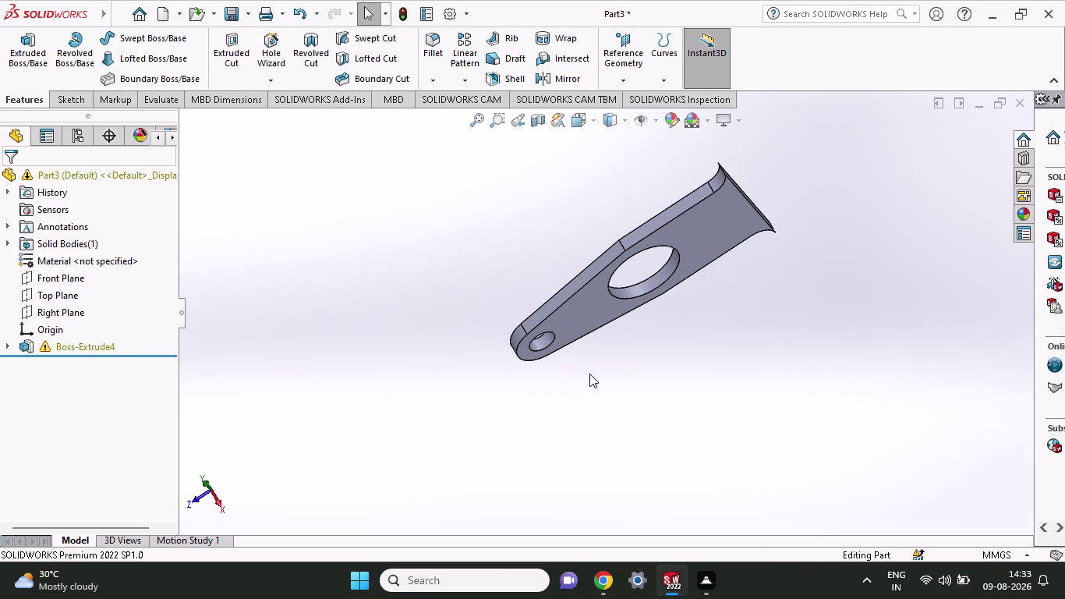
Orbit and zoom the bracket to inspect its flat face and large hole.
middle_drag(671, 342, 711, 491)
middle_drag(728, 306, 732, 387)
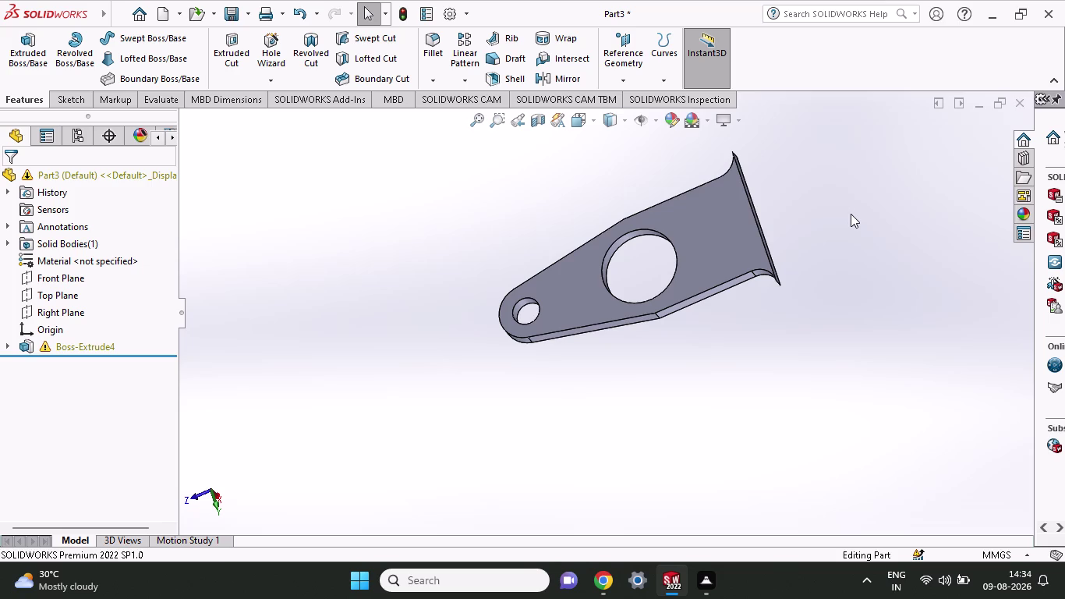
middle_drag(836, 242, 723, 267)
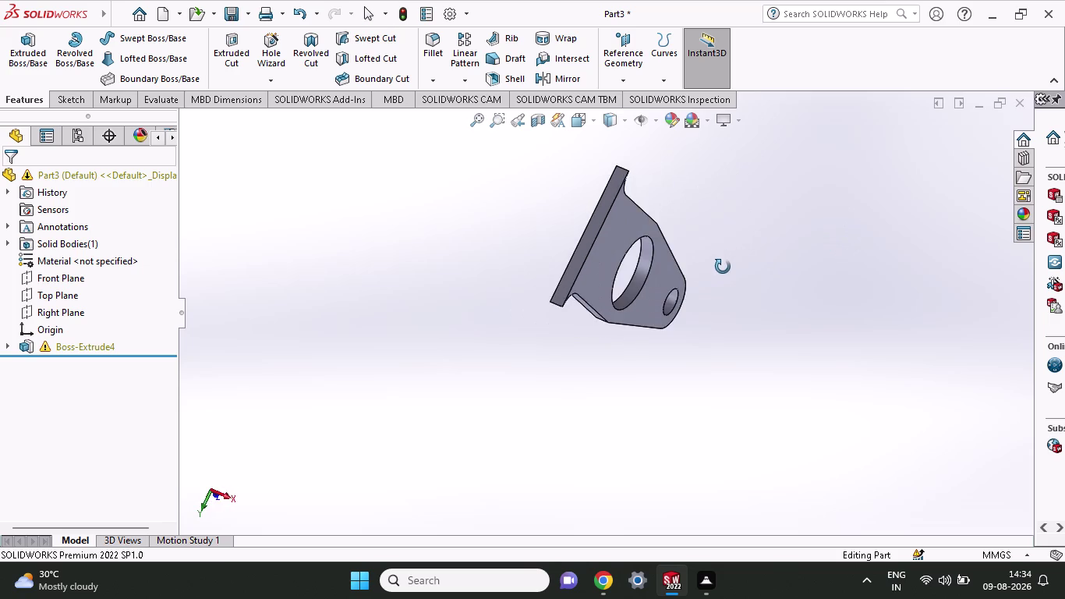
middle_drag(722, 267, 847, 409)
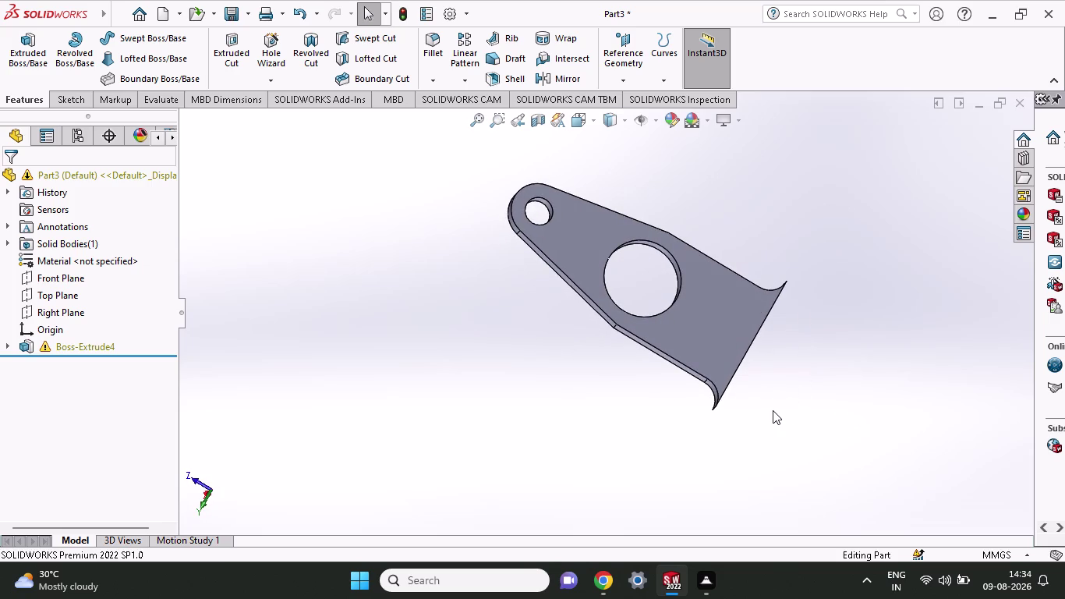
middle_drag(785, 405, 737, 278)
scroll(up, 3)
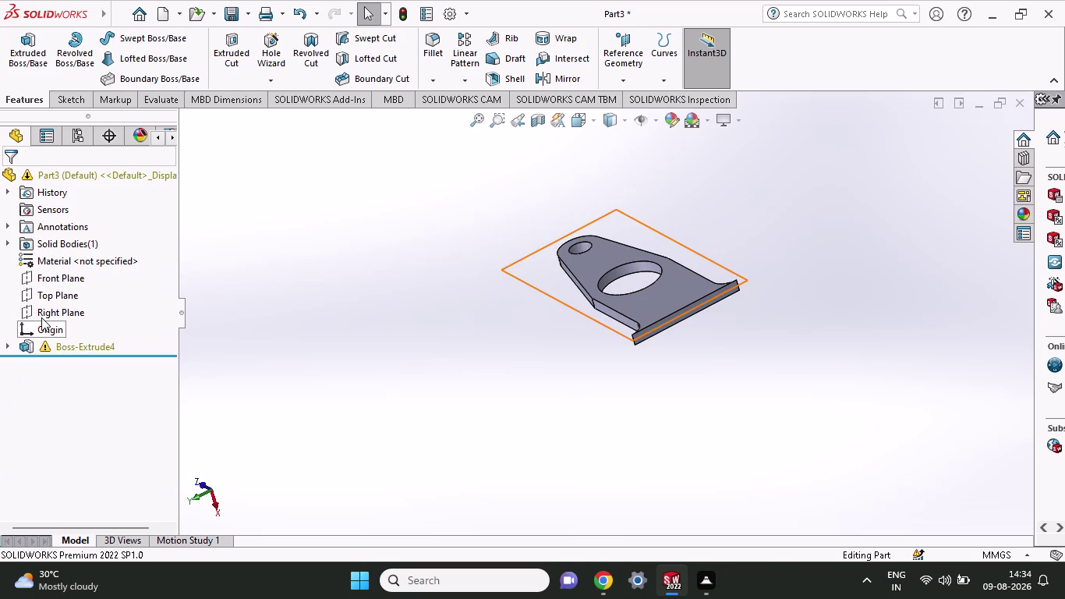
Start a sketch on the Right Plane and activate Circle, dismissing repeated low-memory warnings.
click(42, 317)
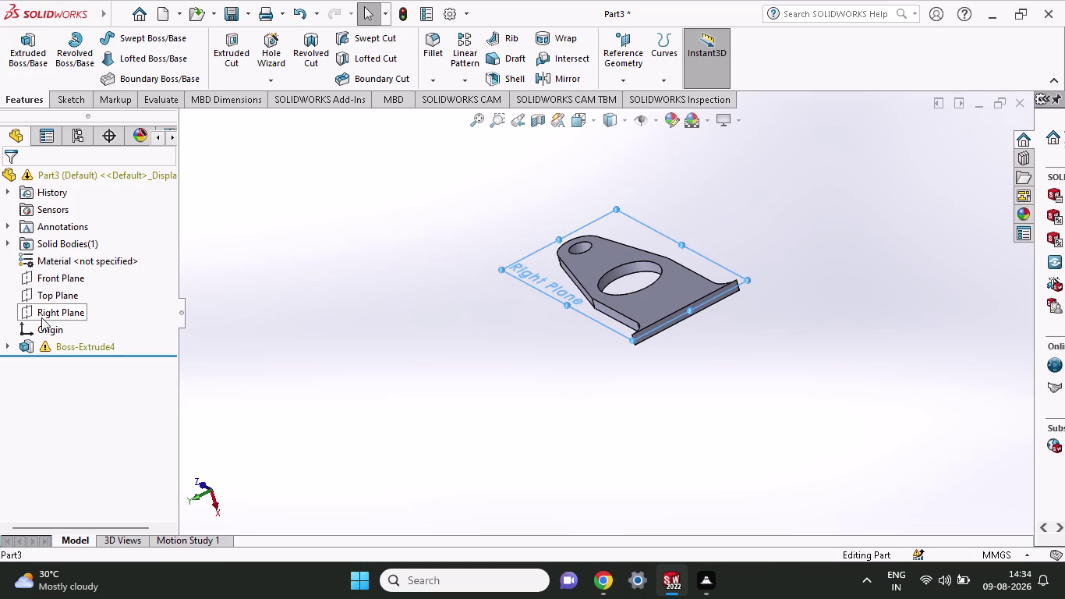
click(53, 296)
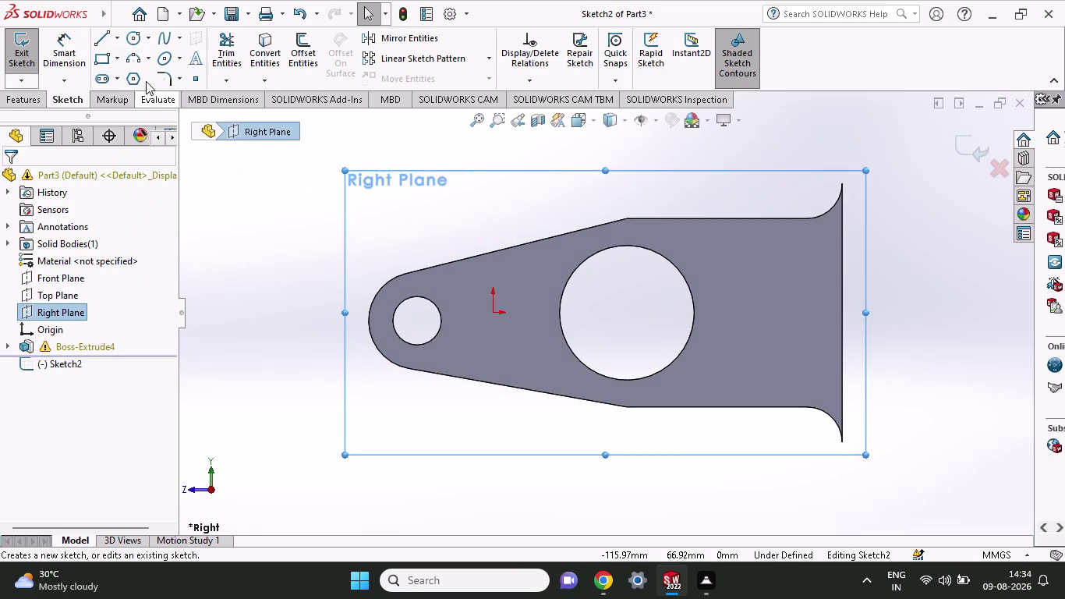
click(138, 43)
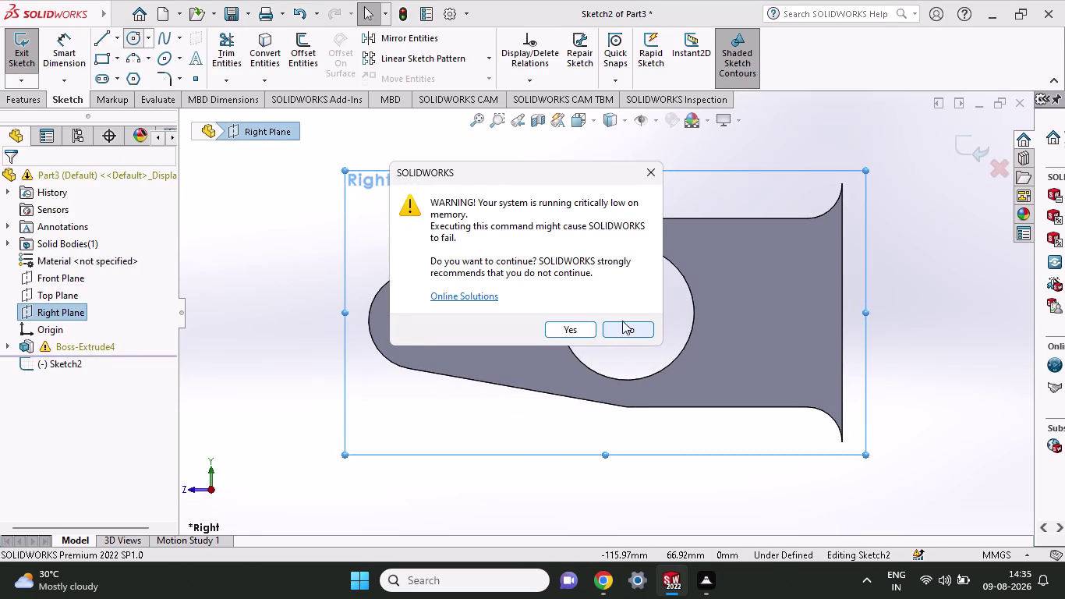
click(622, 327)
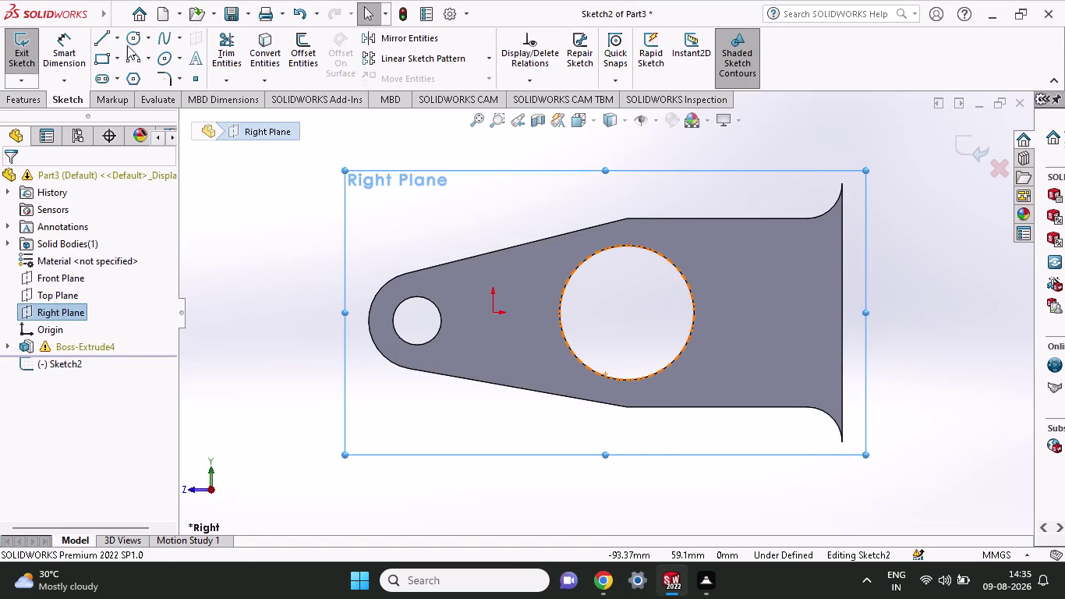
click(131, 37)
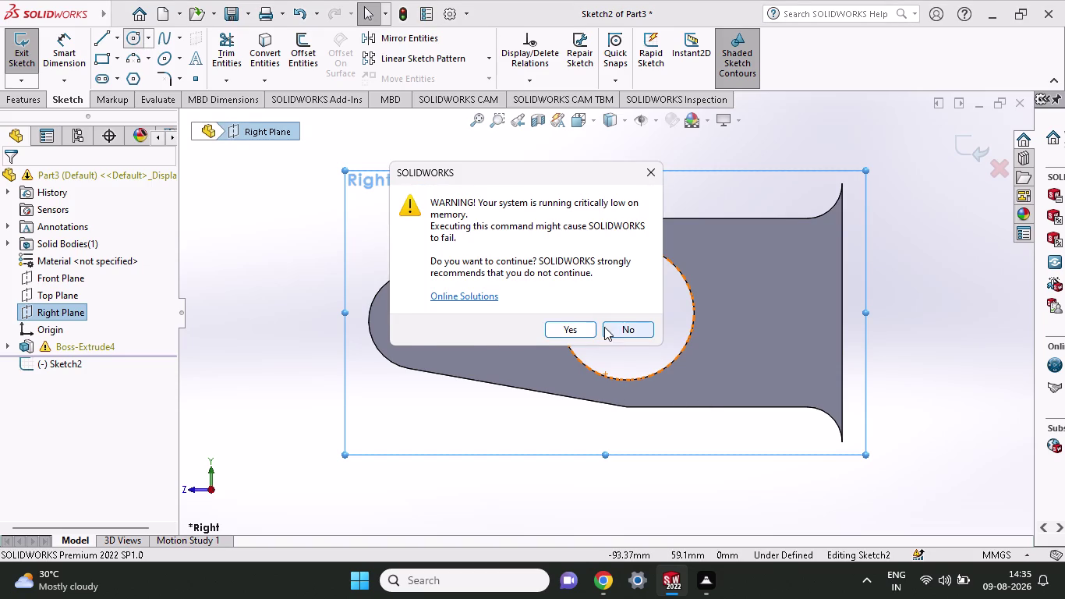
click(611, 329)
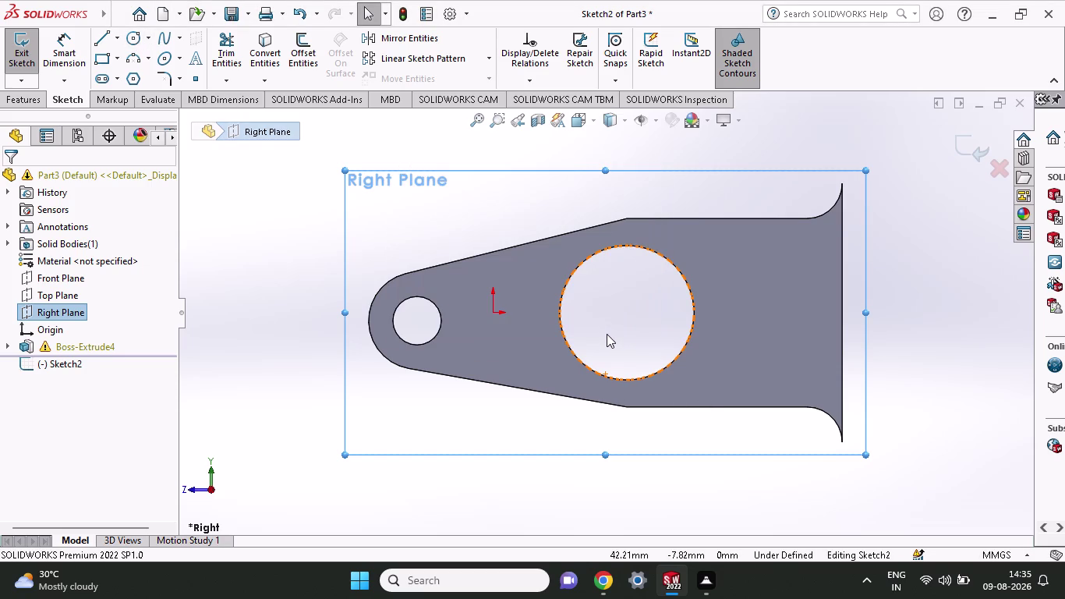
click(138, 41)
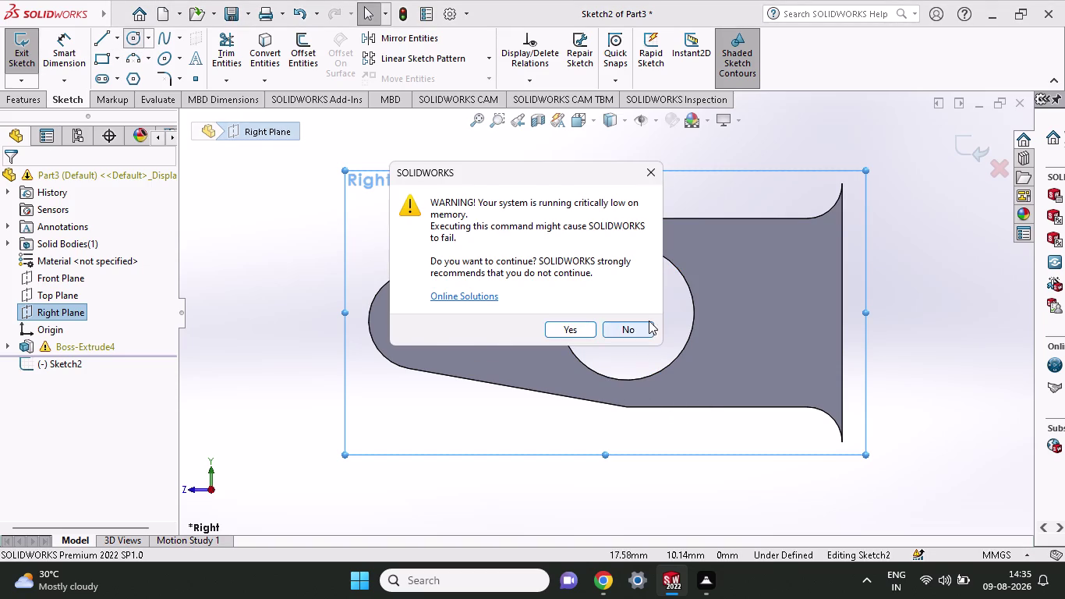
click(632, 331)
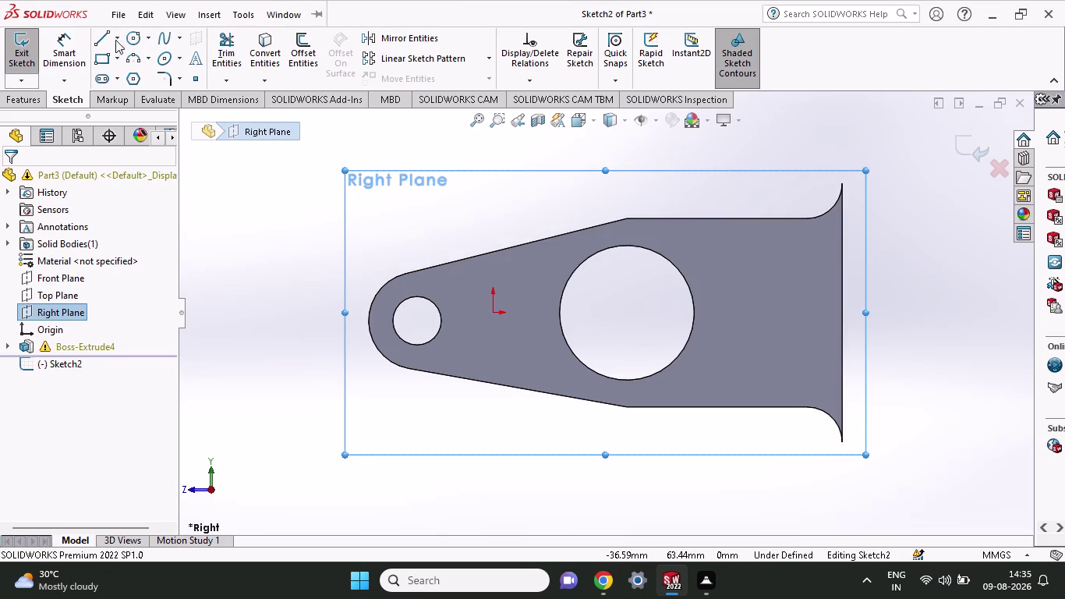
click(124, 38)
click(124, 38)
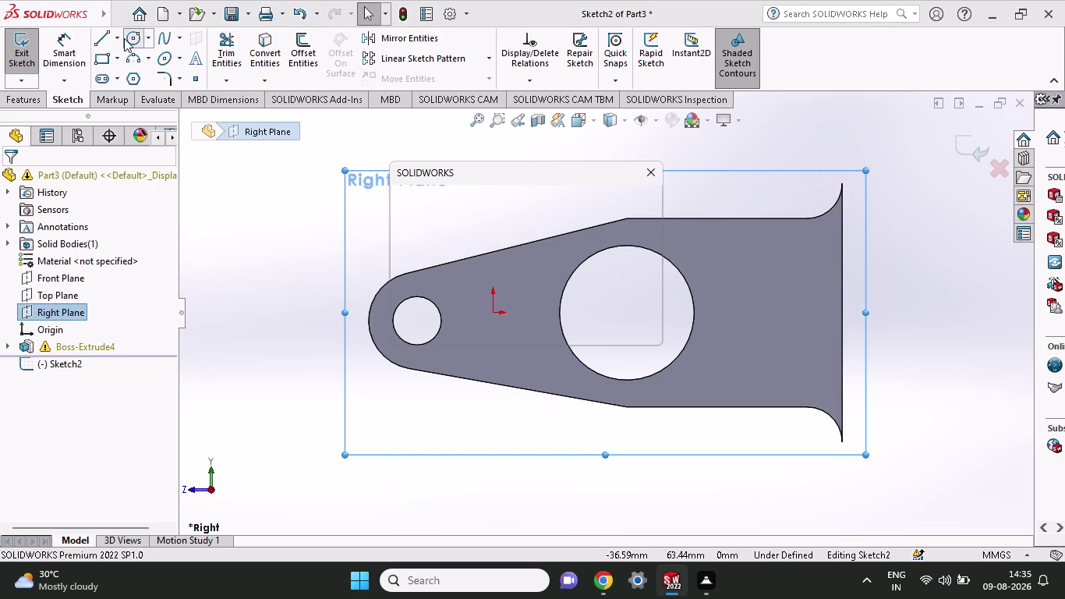
click(639, 326)
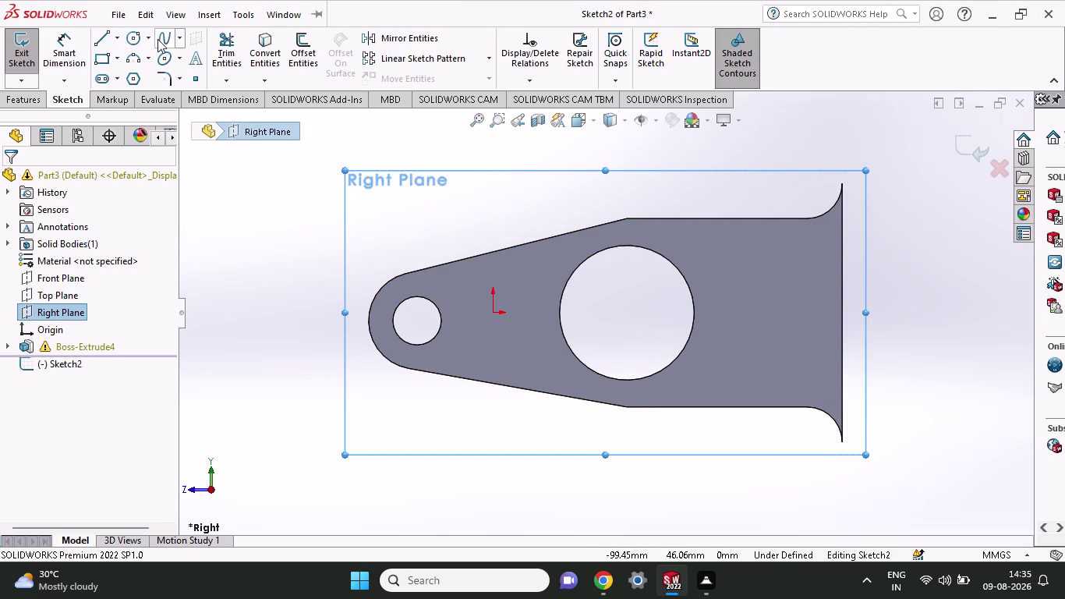
click(137, 40)
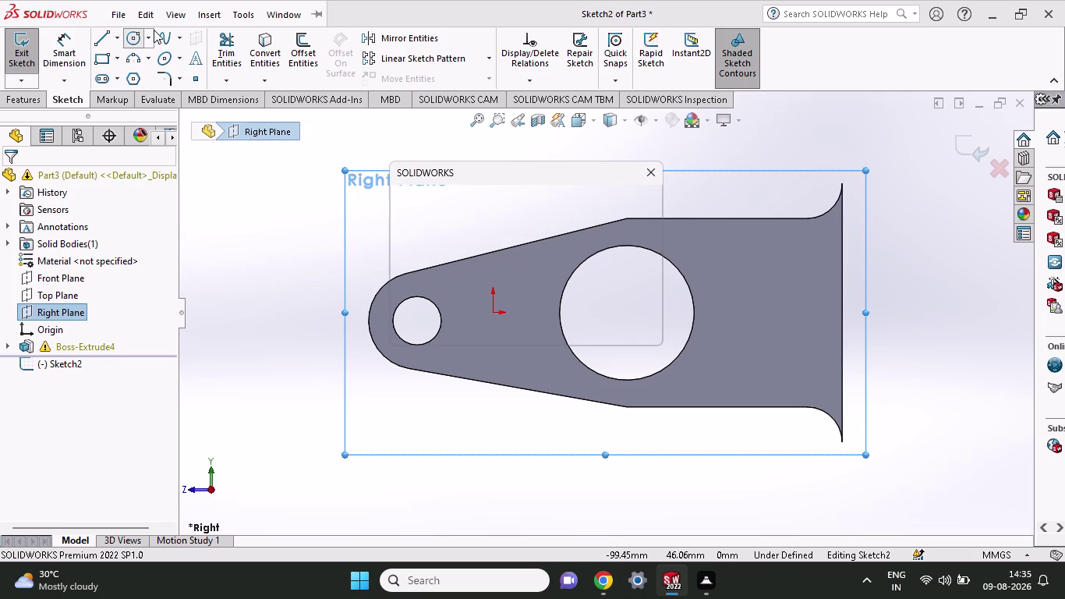
click(638, 324)
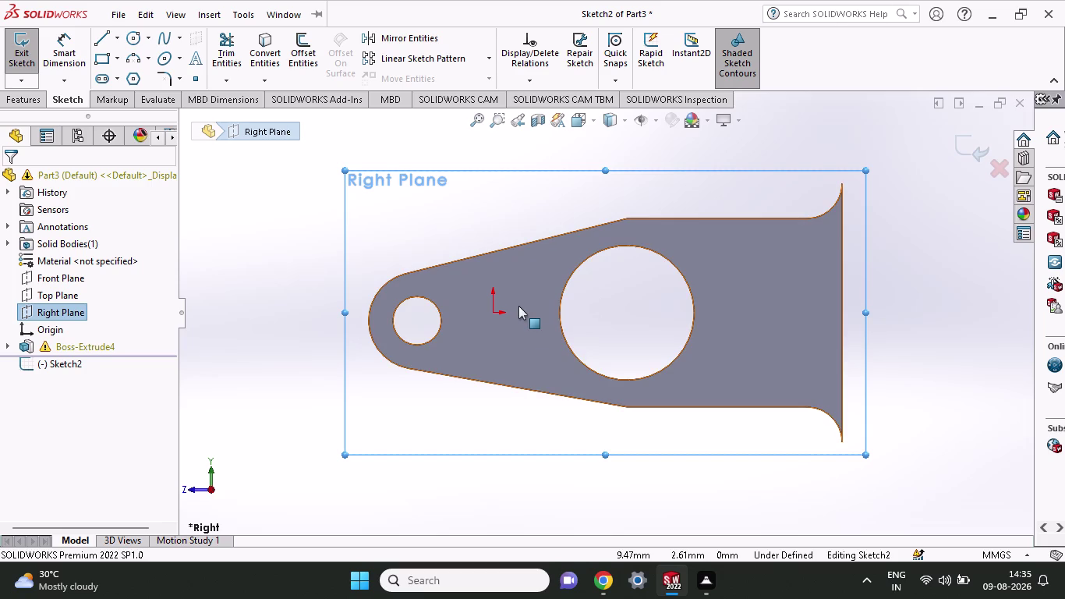
click(128, 41)
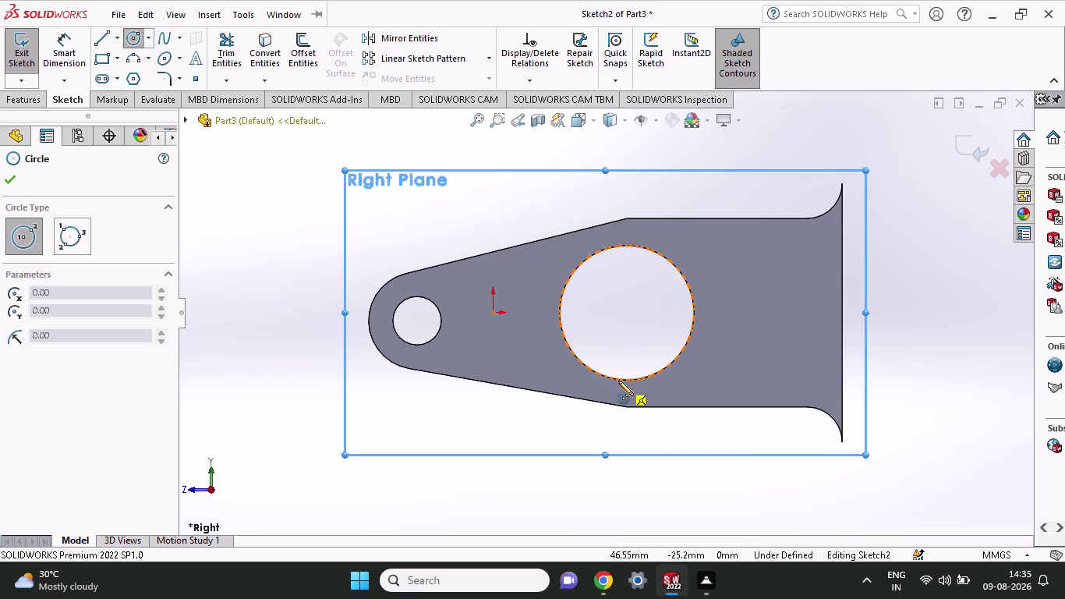
Draw a circle at the large hole's centre and a smaller concentric circle inside it.
click(626, 314)
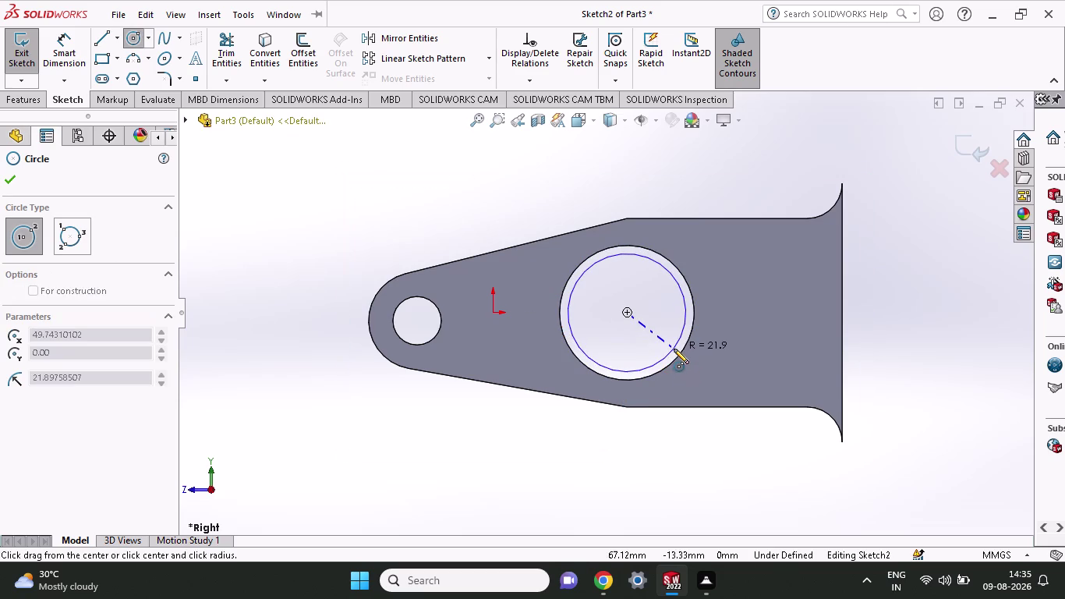
click(679, 358)
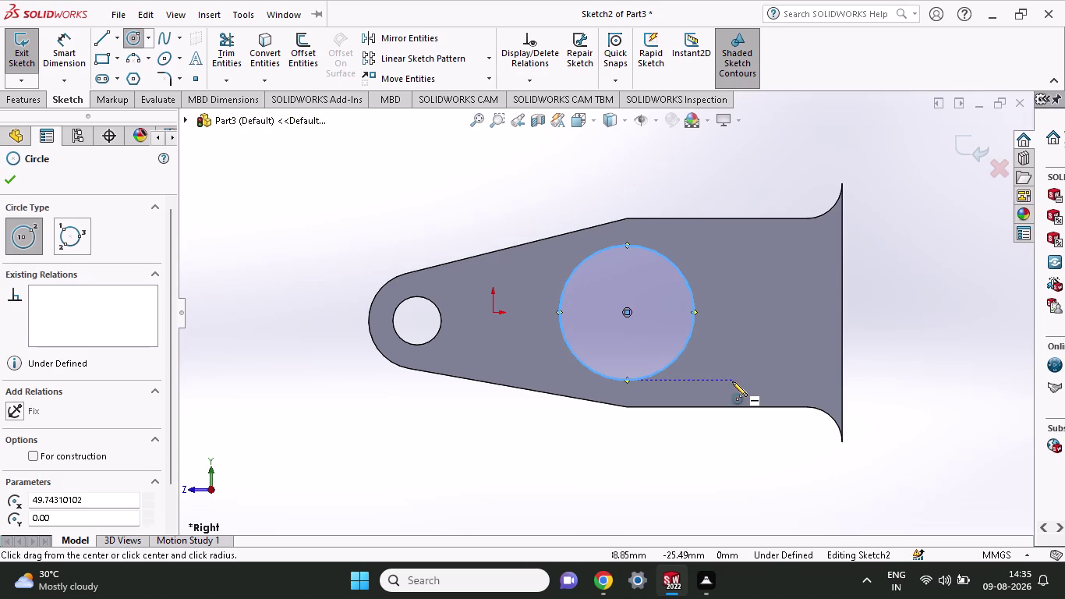
click(626, 316)
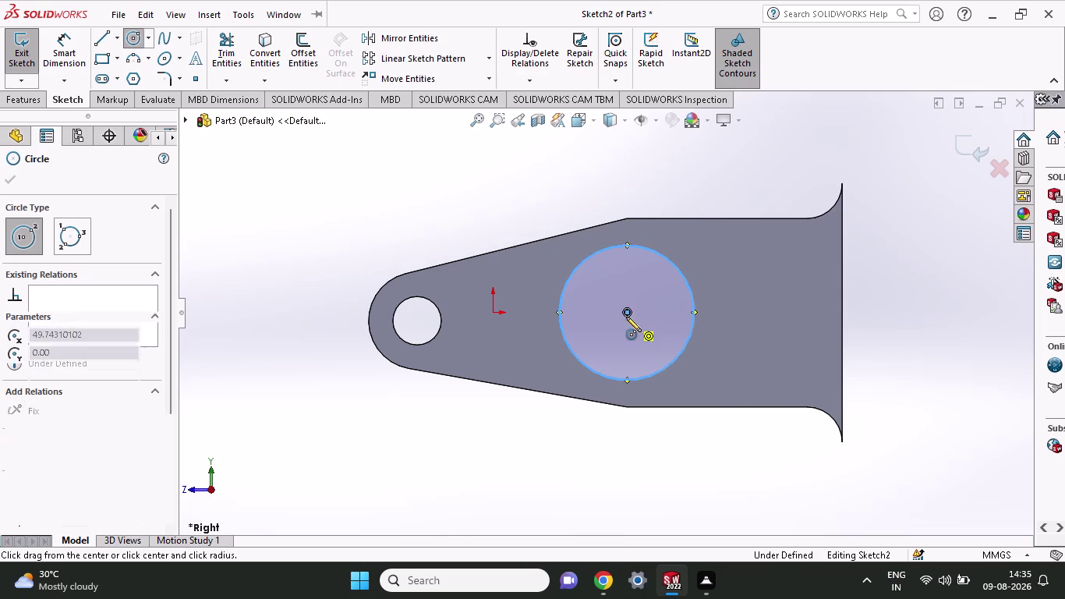
click(647, 343)
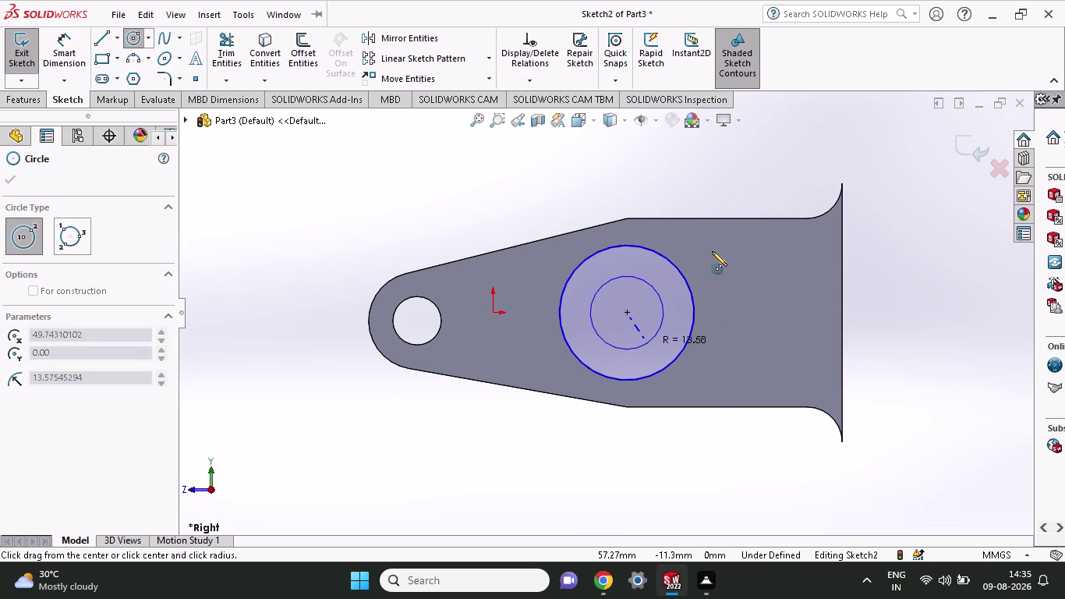
click(33, 100)
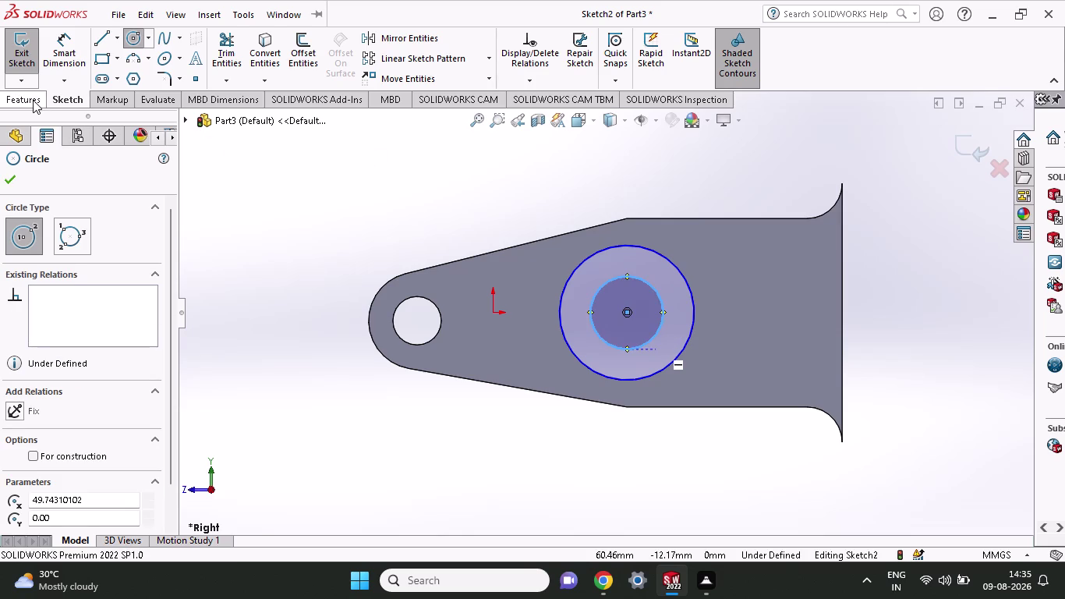
Switch to Smart Dimension in the sketch toolbar.
click(64, 95)
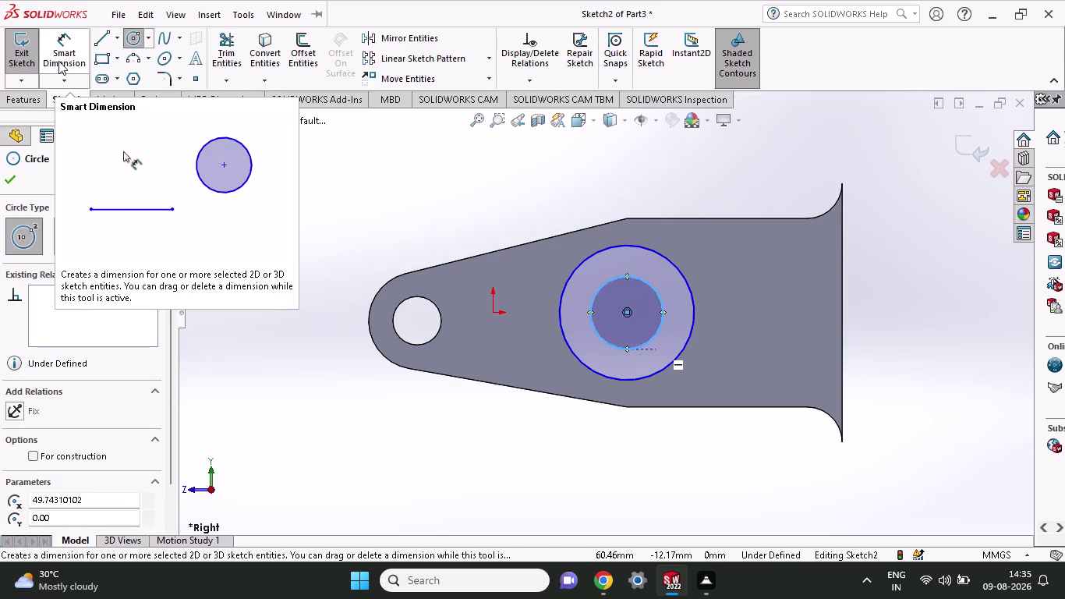
click(58, 61)
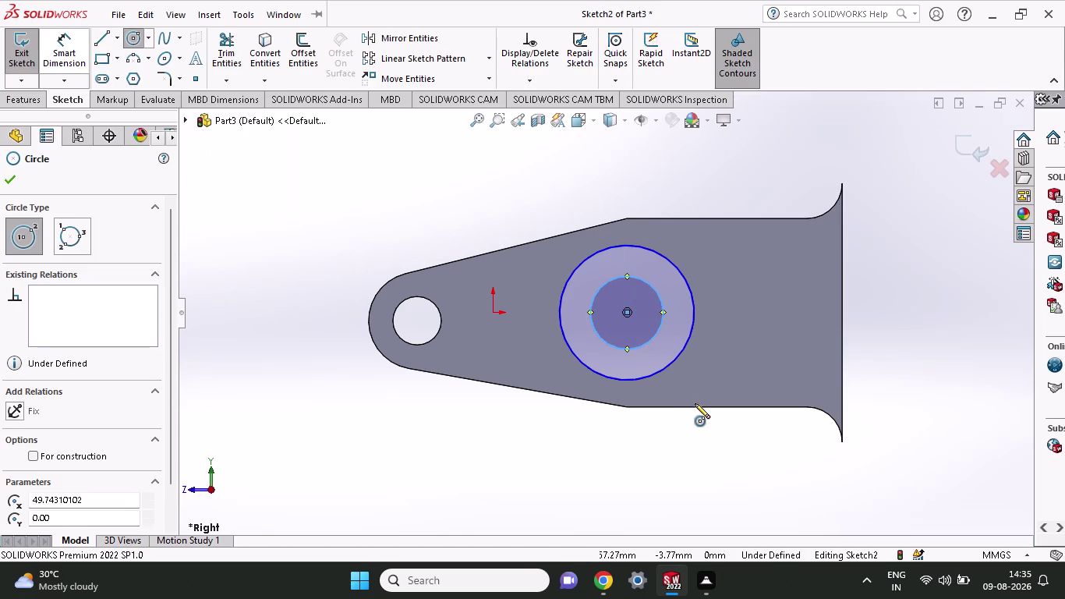
click(56, 54)
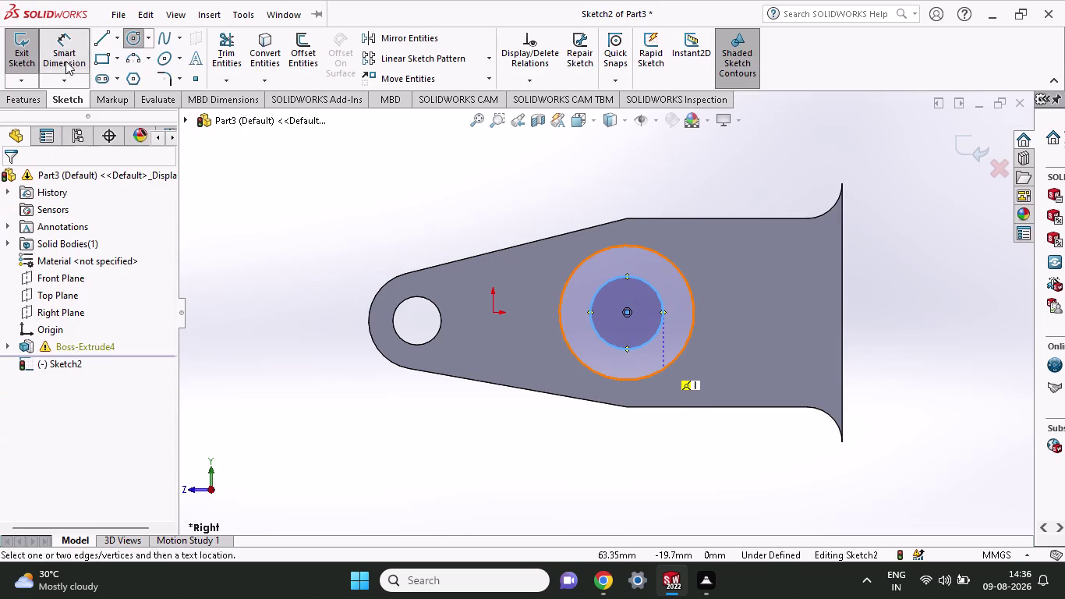
Dimension the inner circle's diameter as 28 mm, correcting a mistyped value.
click(635, 347)
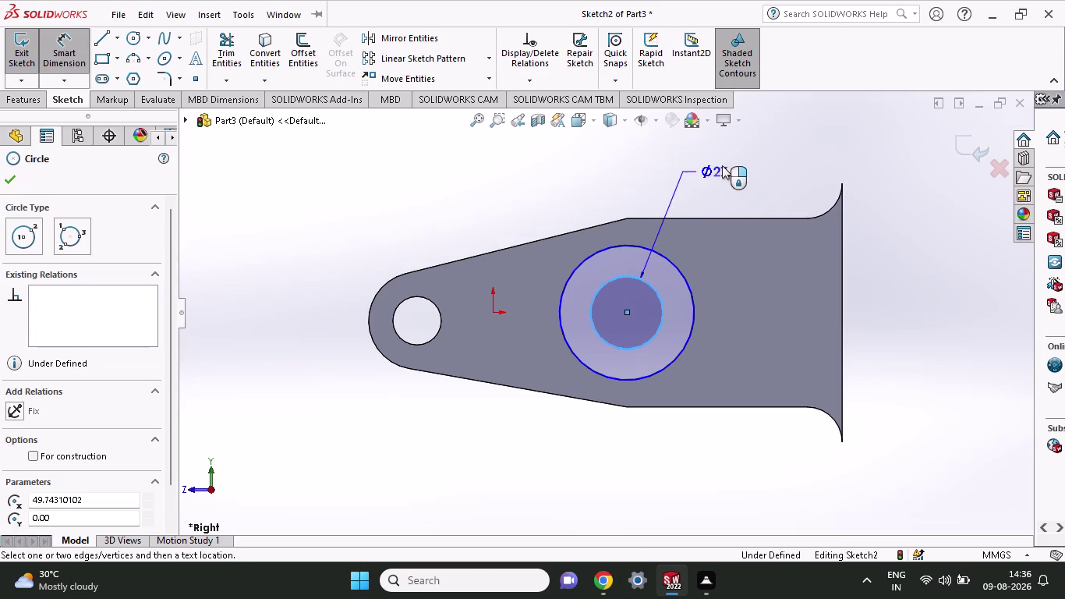
click(722, 165)
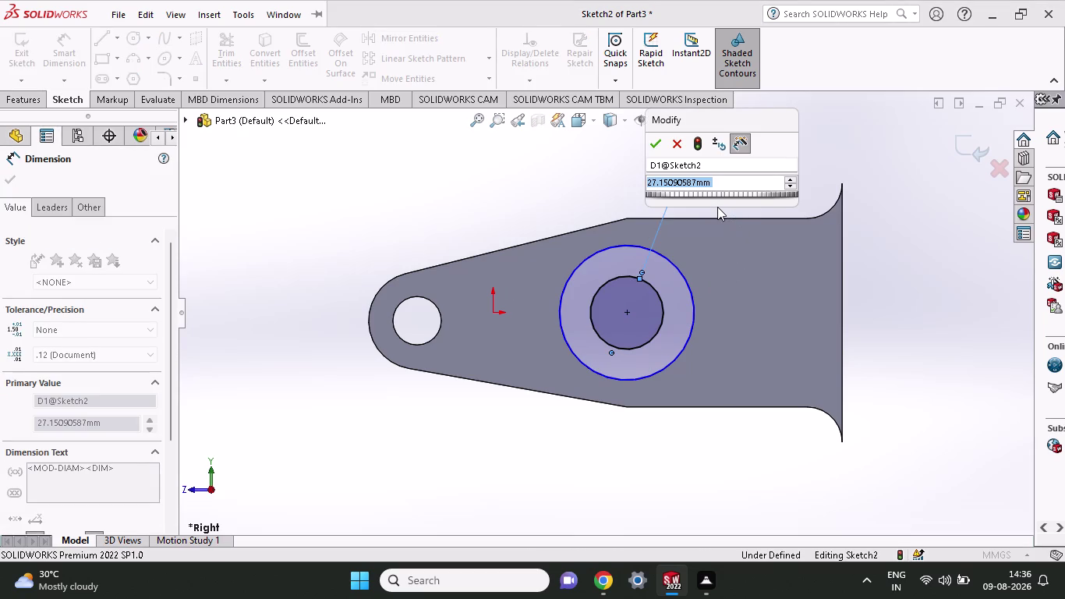
text(20)
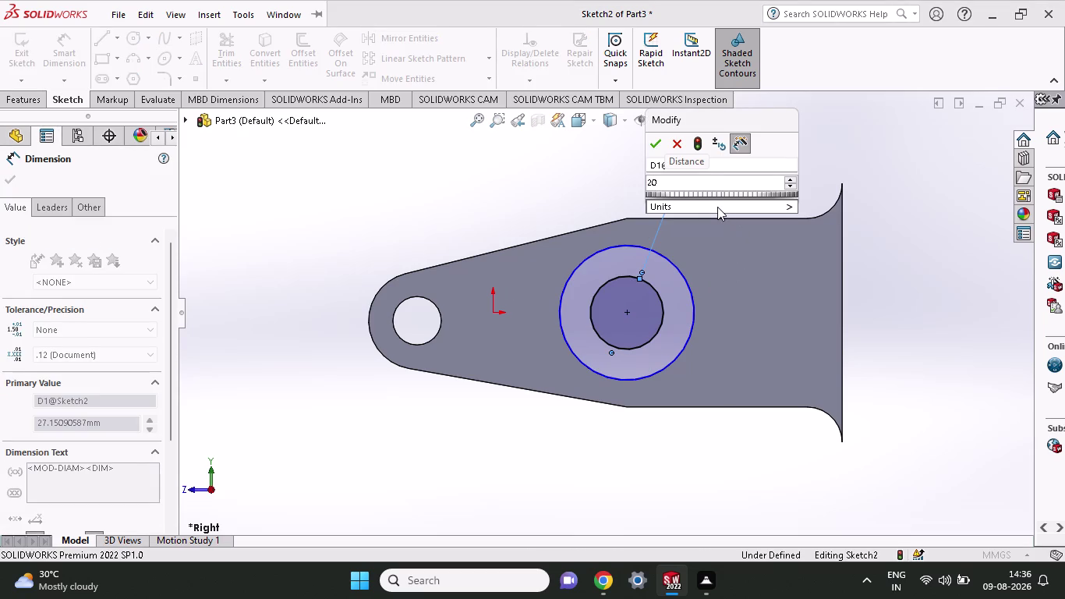
key(BackSpace)
key(8)
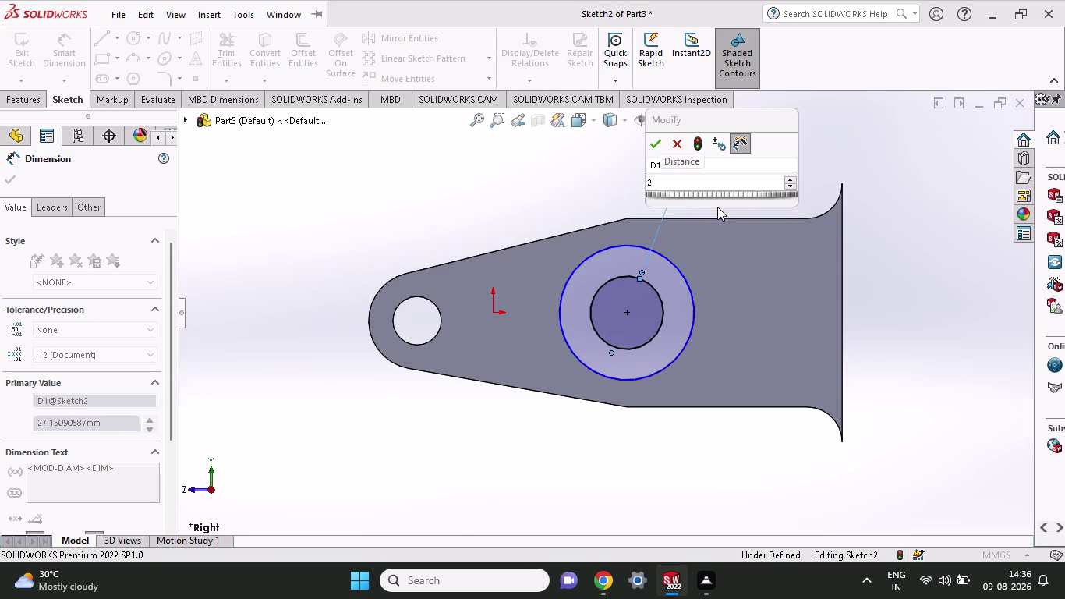
key(Return)
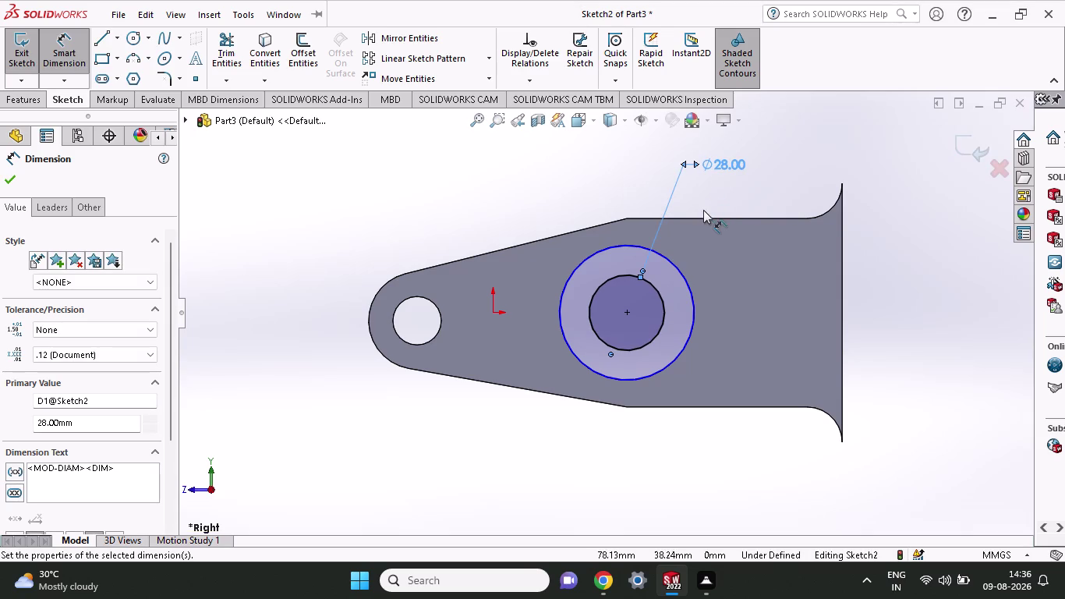
click(9, 183)
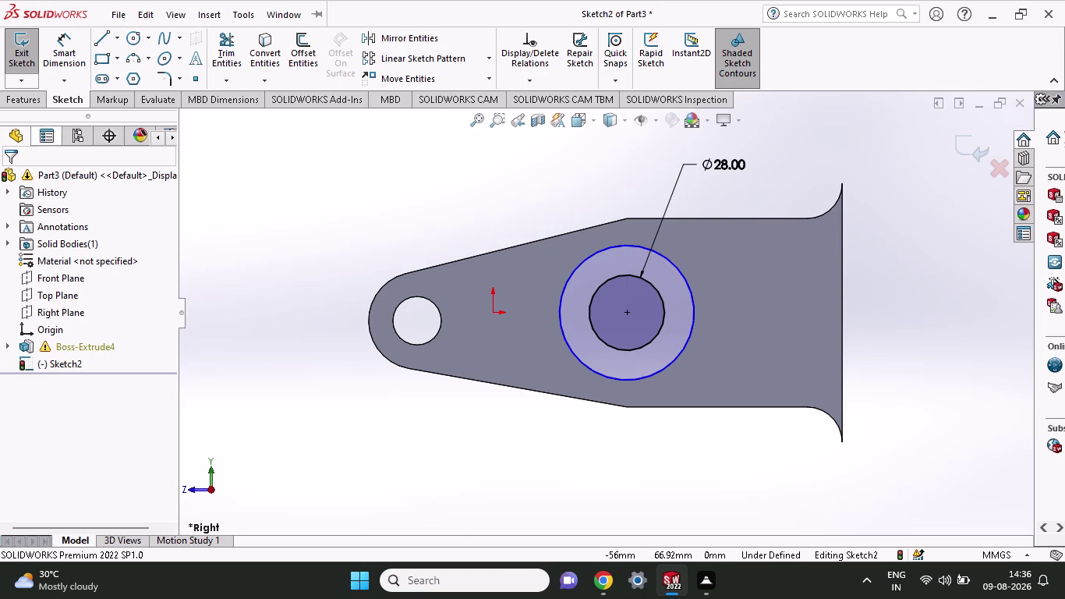
click(38, 95)
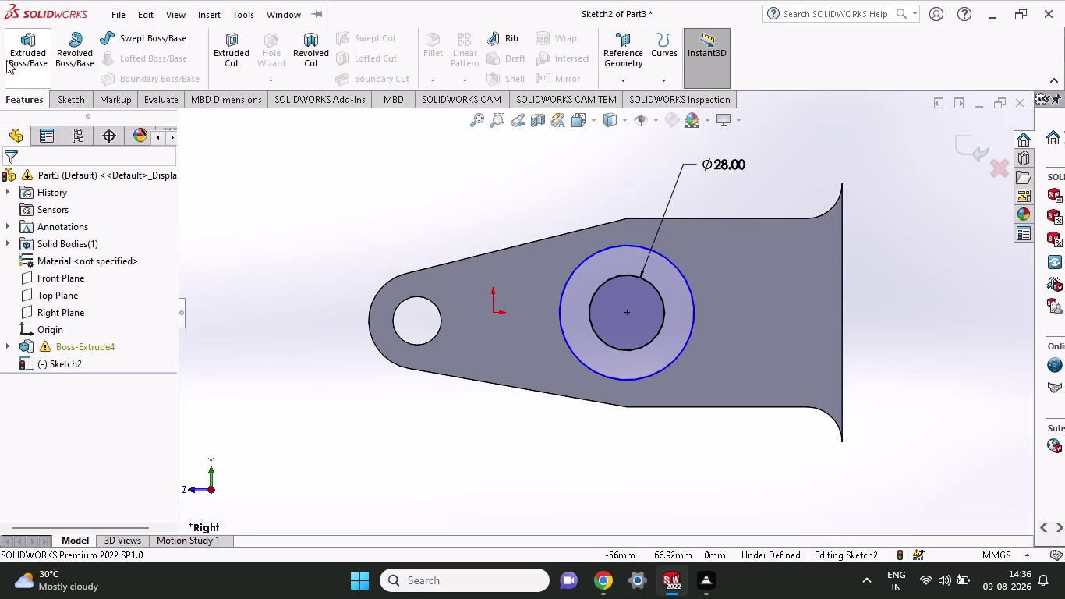
Extrude the ring between the circles as a Blind boss 20 mm deep.
click(10, 60)
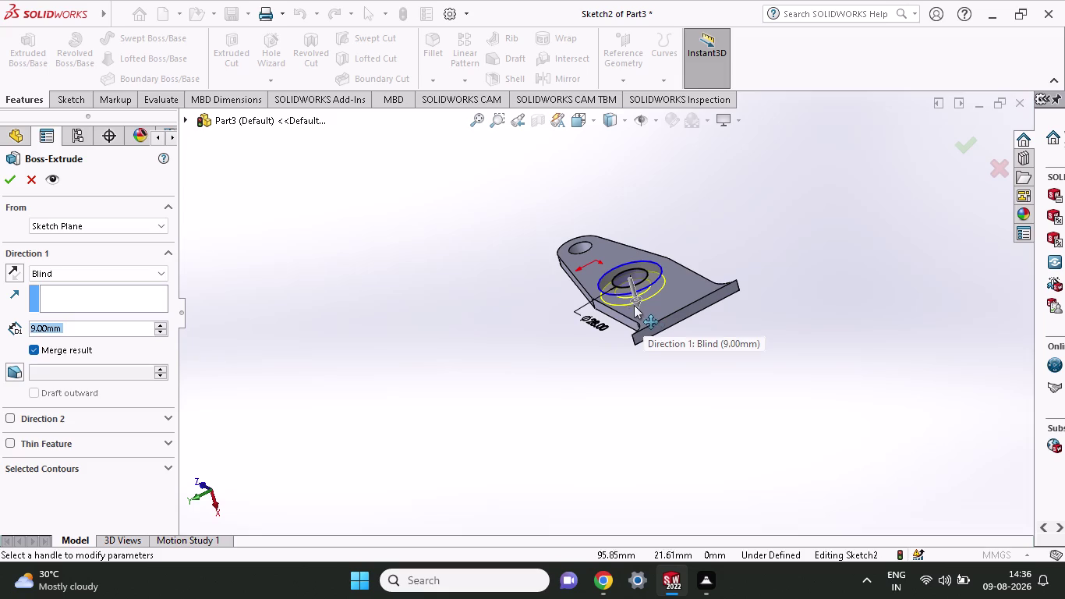
drag(633, 304, 632, 254)
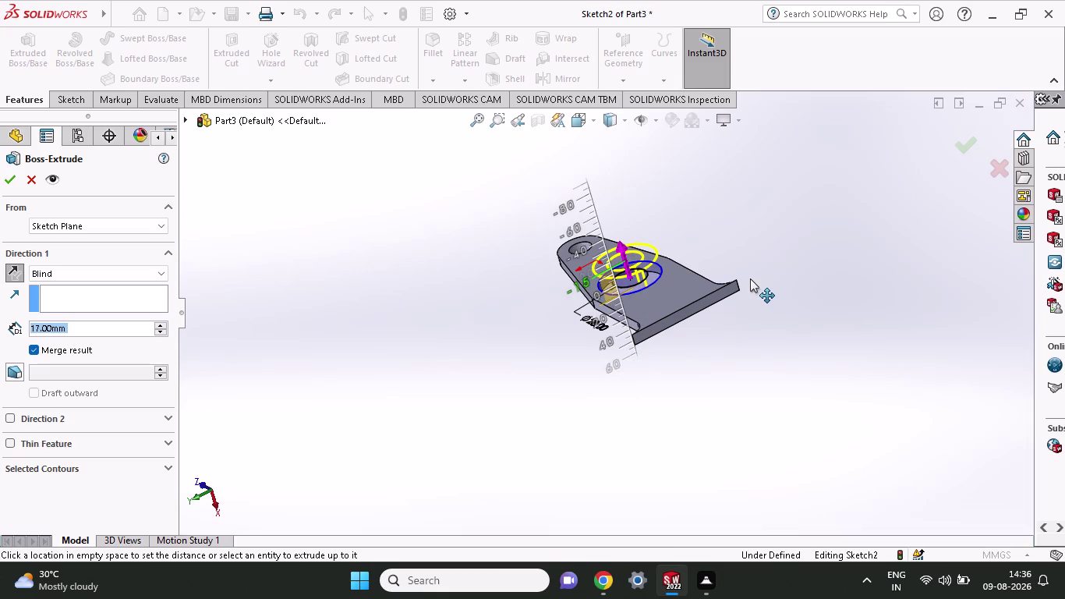
middle_drag(682, 370, 703, 226)
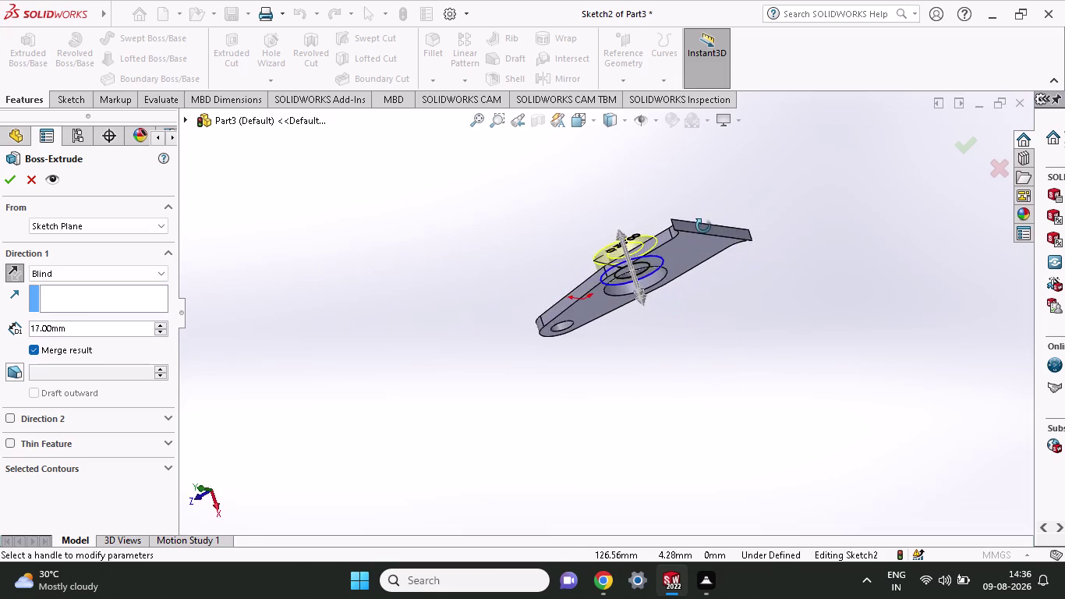
middle_drag(703, 226, 760, 334)
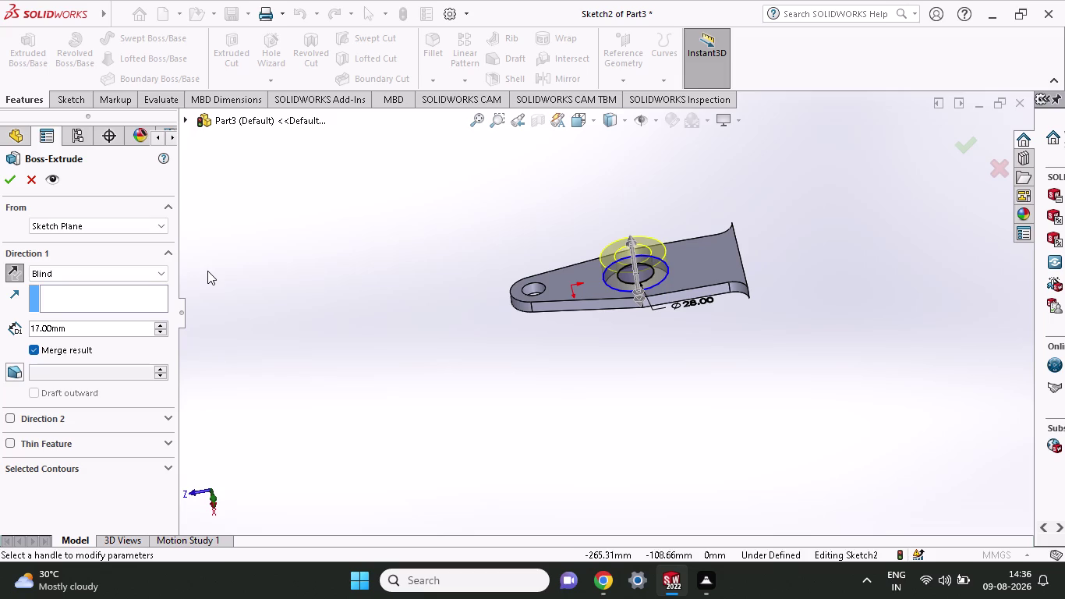
text(20)
drag(77, 324, 8, 330)
text(20)
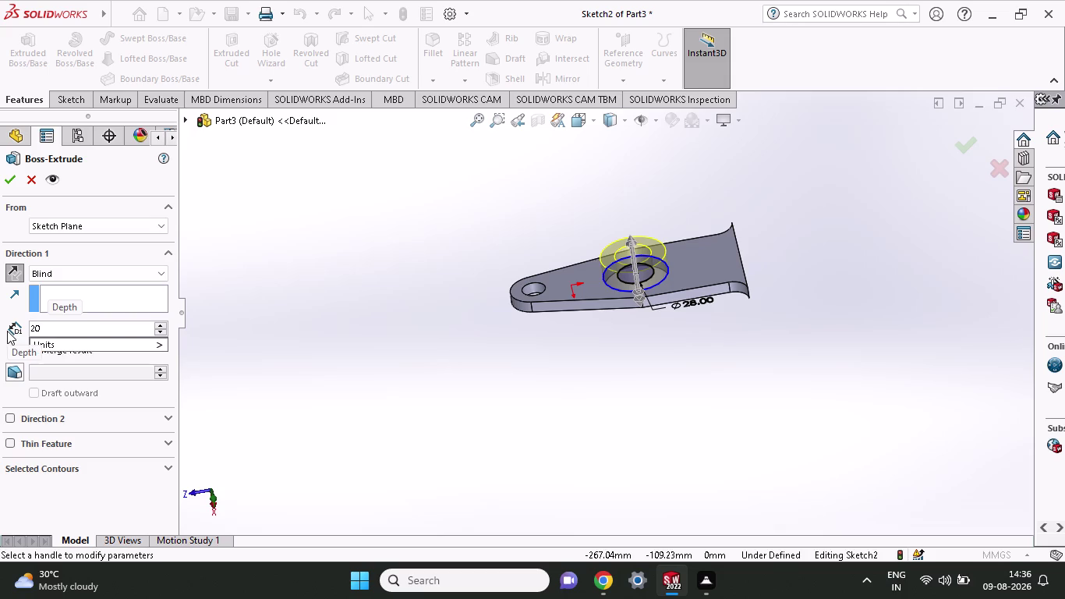
key(Return)
click(5, 184)
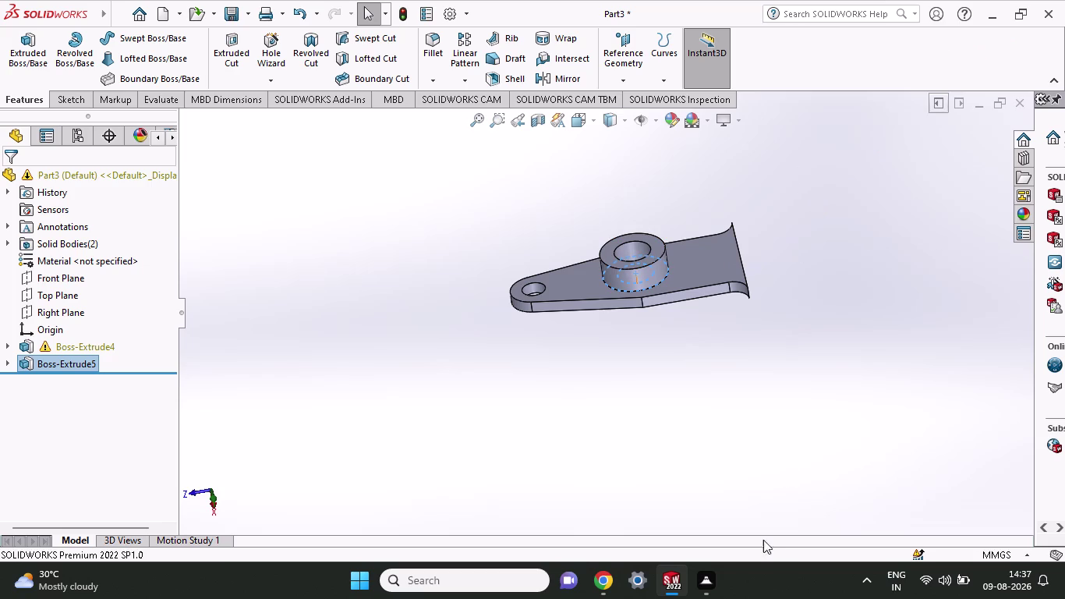
click(707, 584)
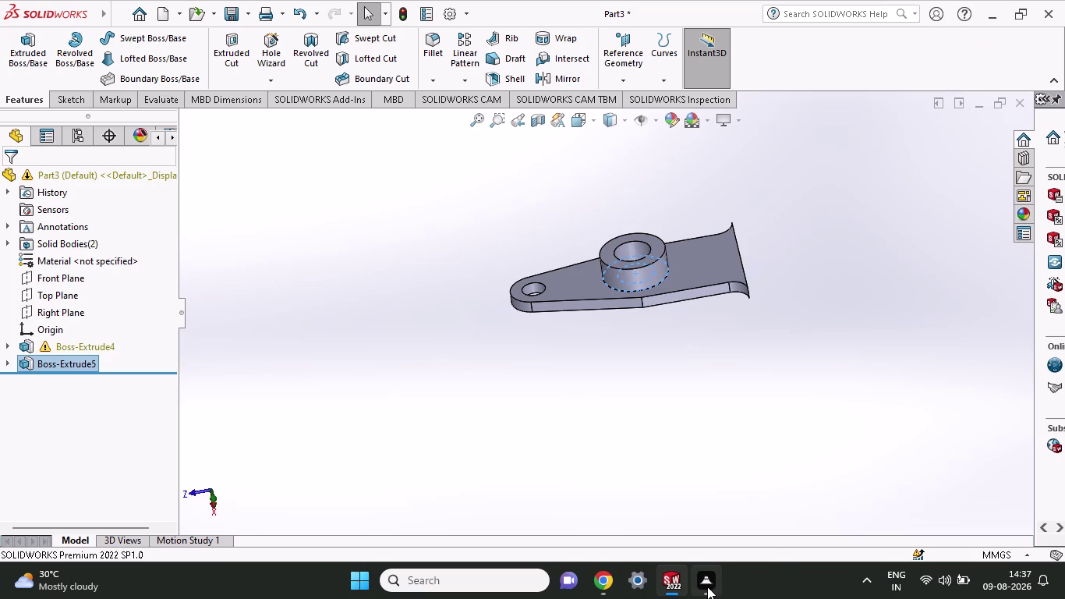